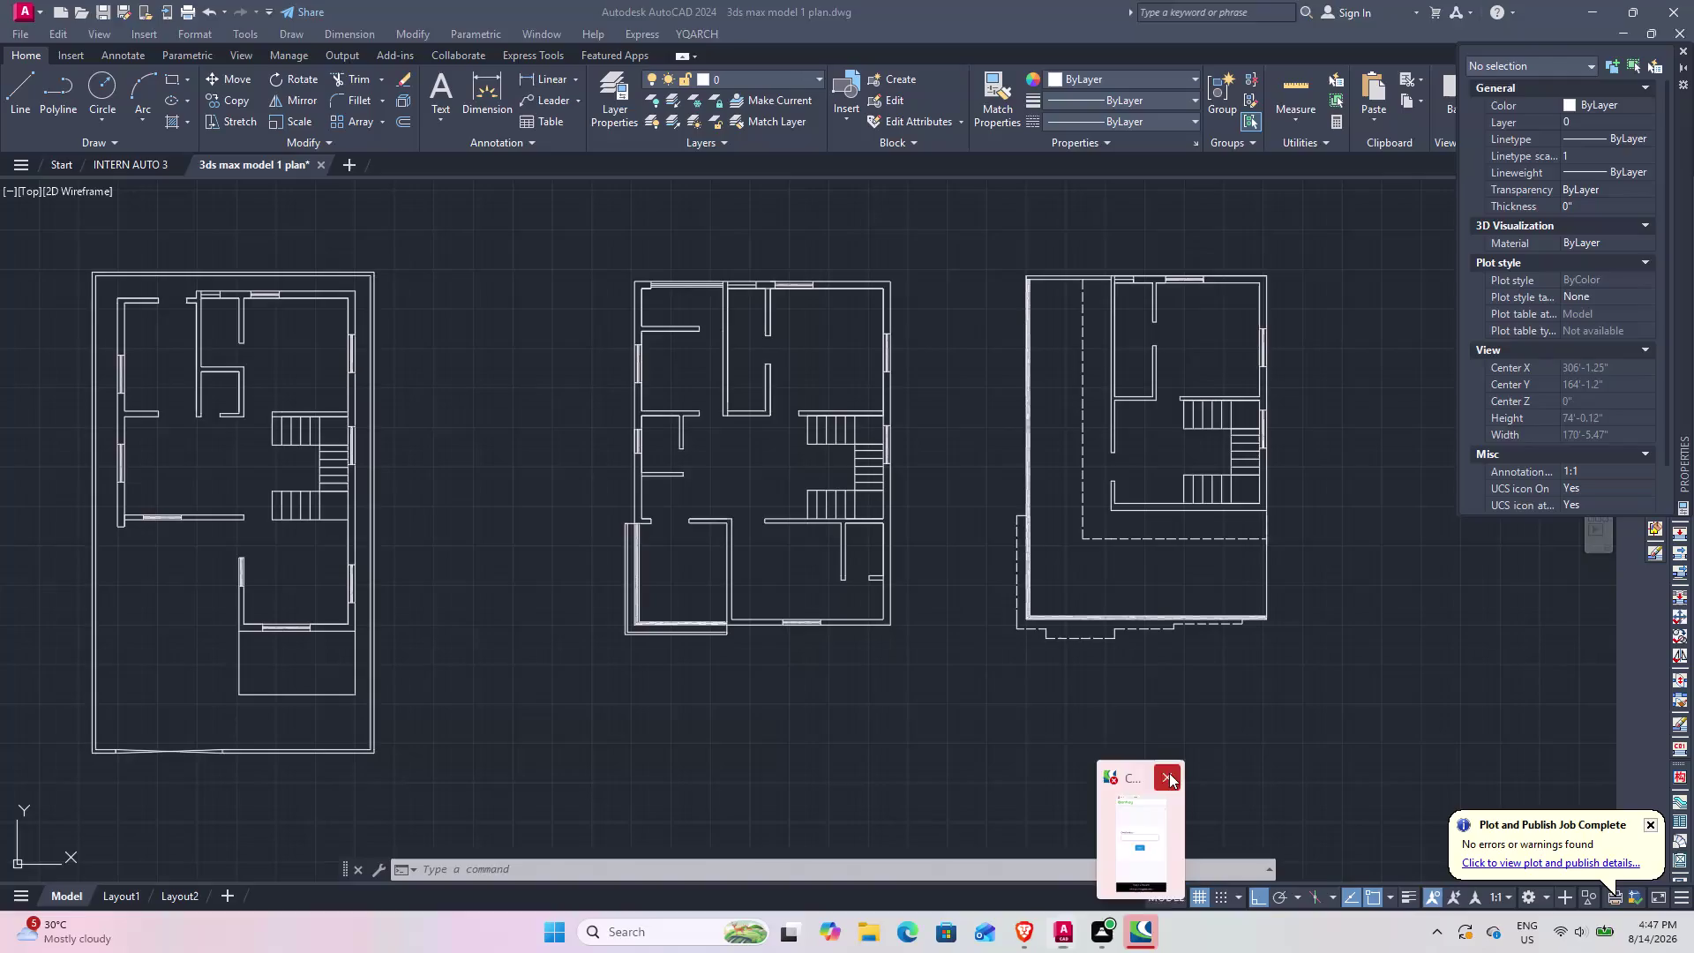
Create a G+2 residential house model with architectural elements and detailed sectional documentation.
Zoom out with the mouse wheel until all three house floor plans are visible.
scroll(down, 3)
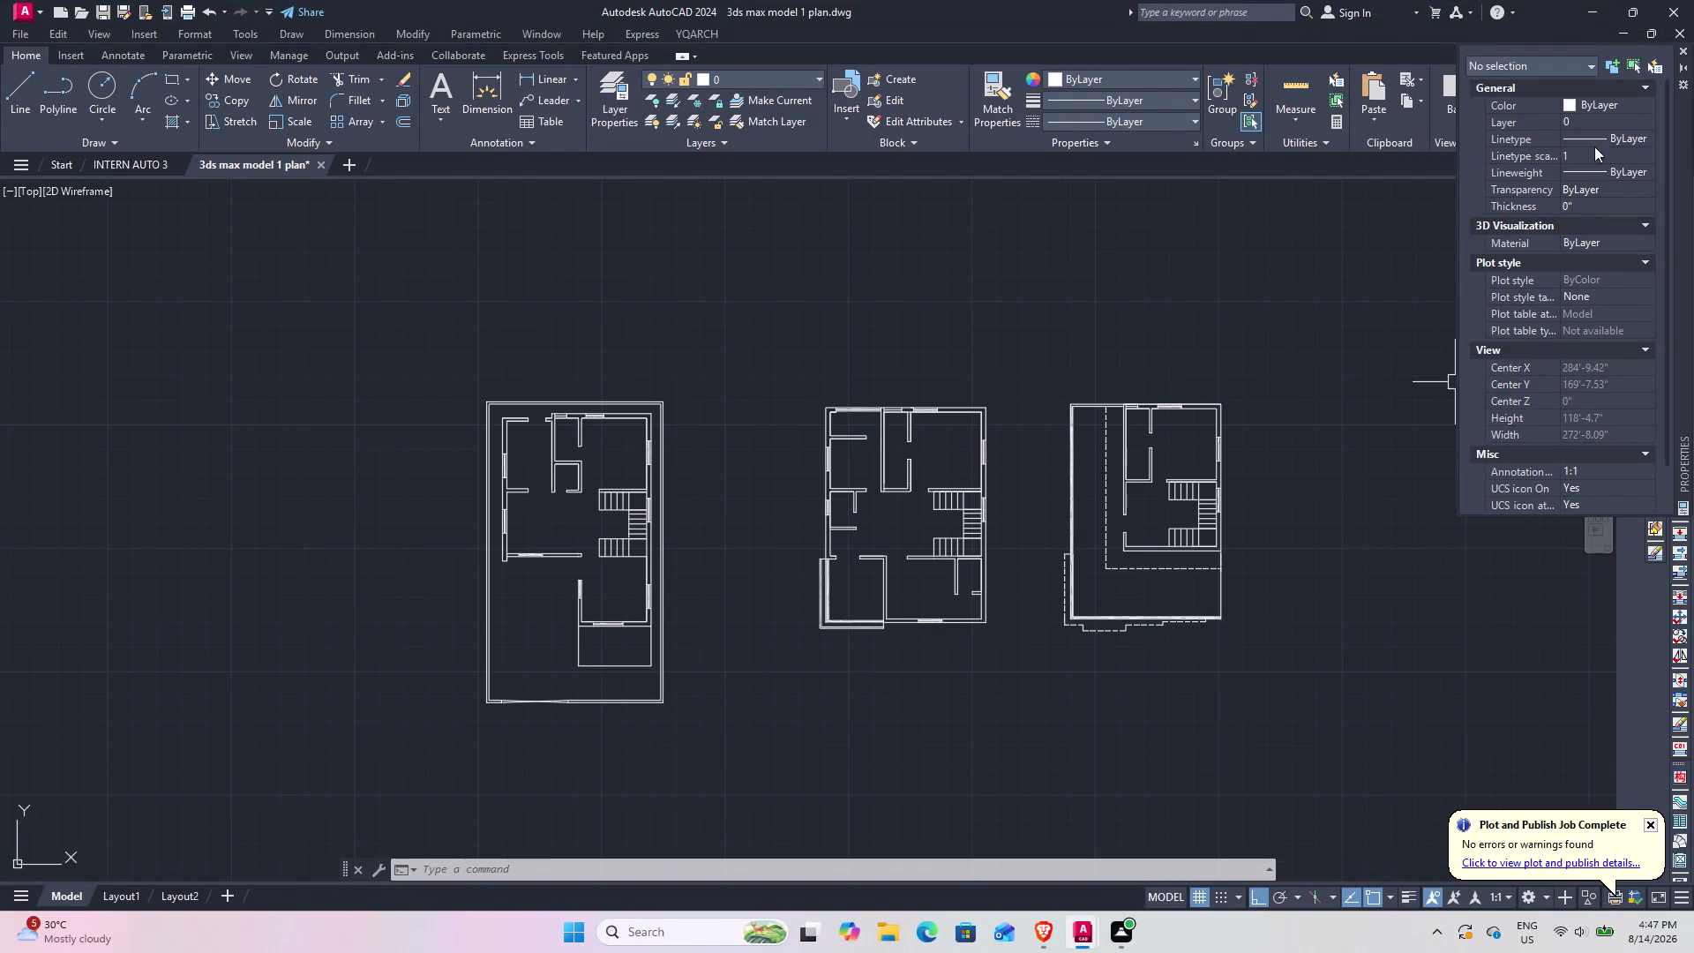